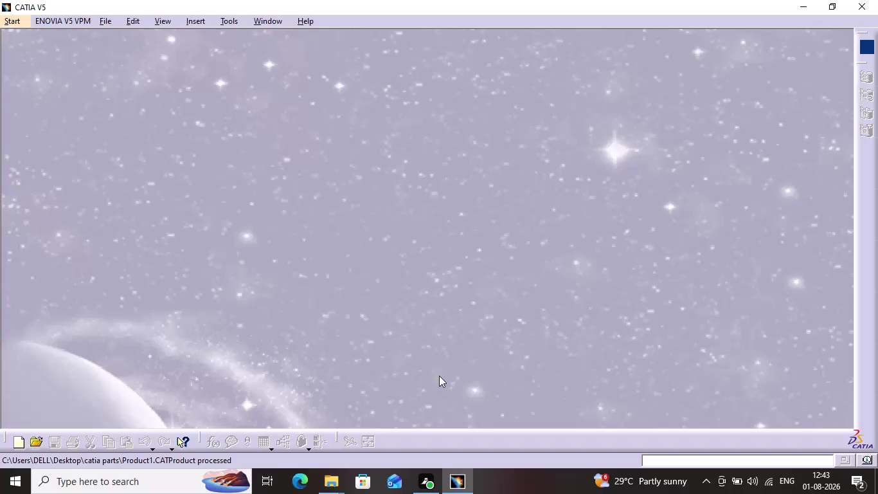
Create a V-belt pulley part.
Create a new Part Design part, keeping the default name Part1.
click(4, 21)
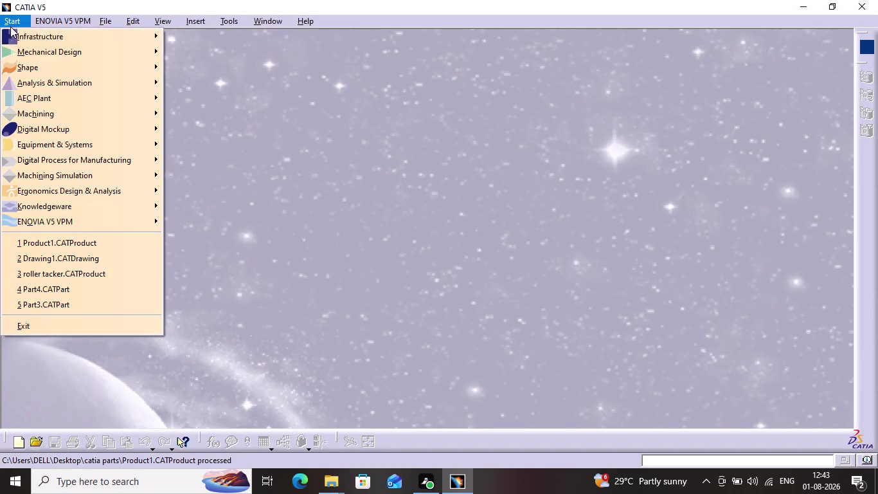
click(41, 56)
click(238, 53)
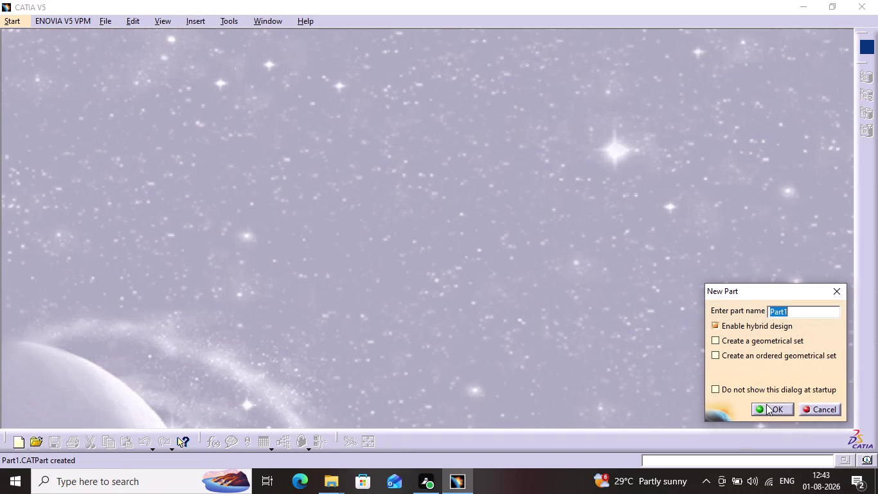
click(766, 404)
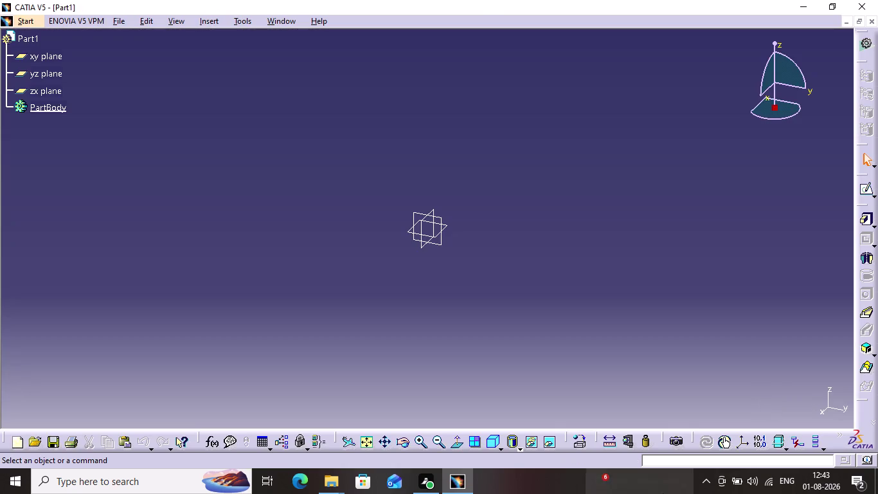
Start a sketch on Part1's yz plane and activate the Profile tool.
click(436, 218)
click(863, 194)
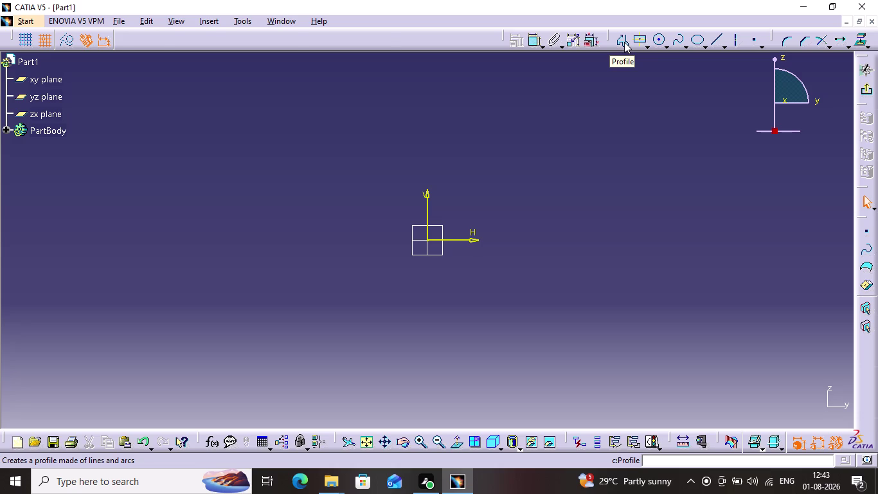
click(624, 42)
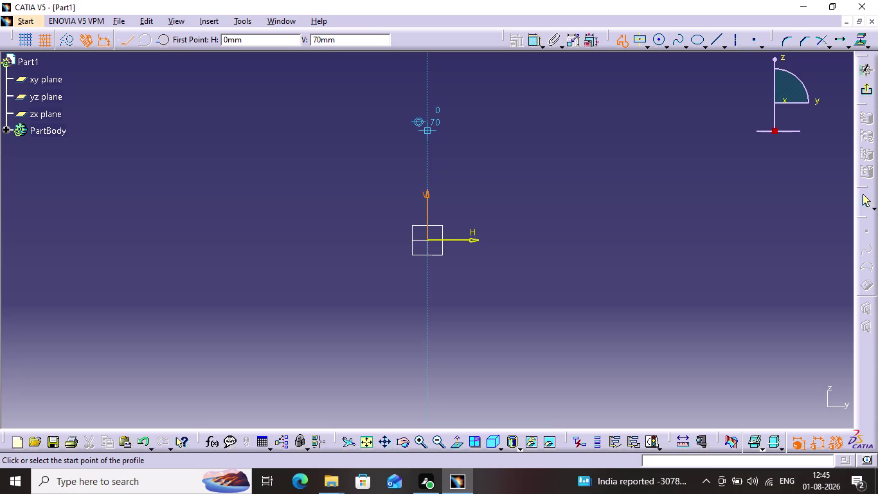
Place the profile's first point at H 0 mm, V 70 mm.
click(427, 129)
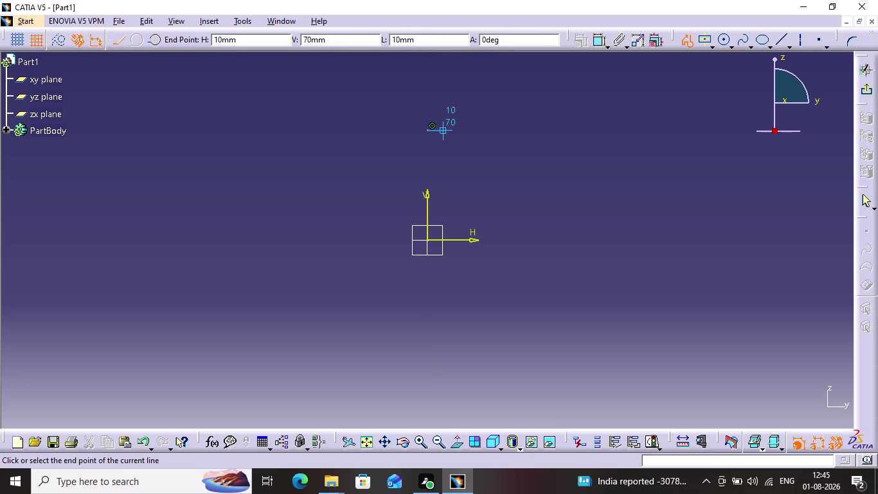
Draw the first tooth through 10,70, 20,90 and 30,90, down to 40,70.
click(438, 132)
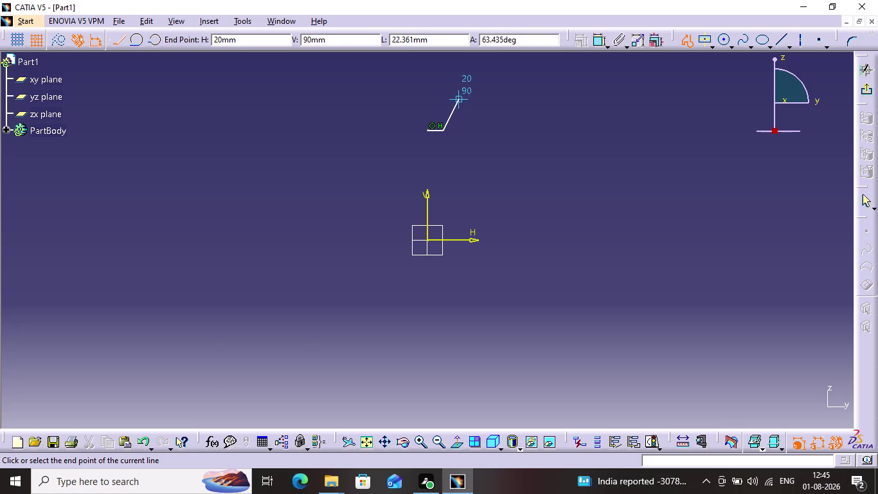
click(453, 104)
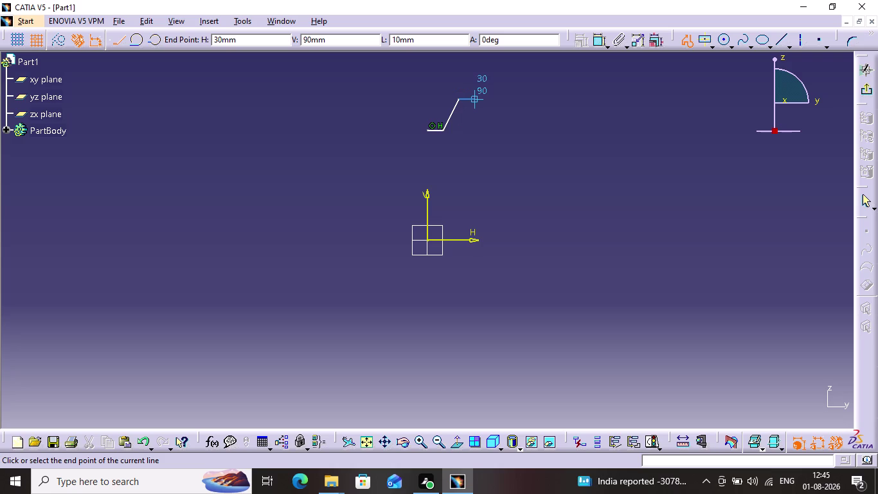
click(470, 100)
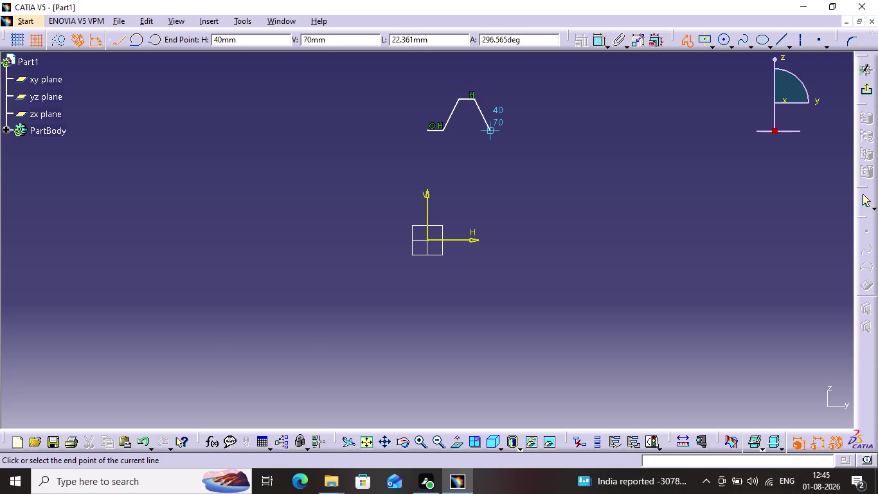
click(490, 129)
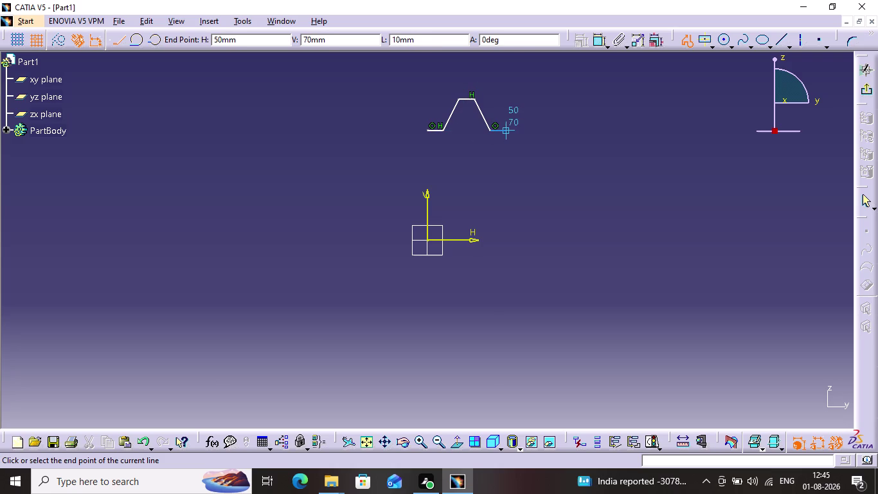
Draw the second tooth via 50,70, 60,90 and 70,90, drop to 70,60, back to 30,60.
click(505, 127)
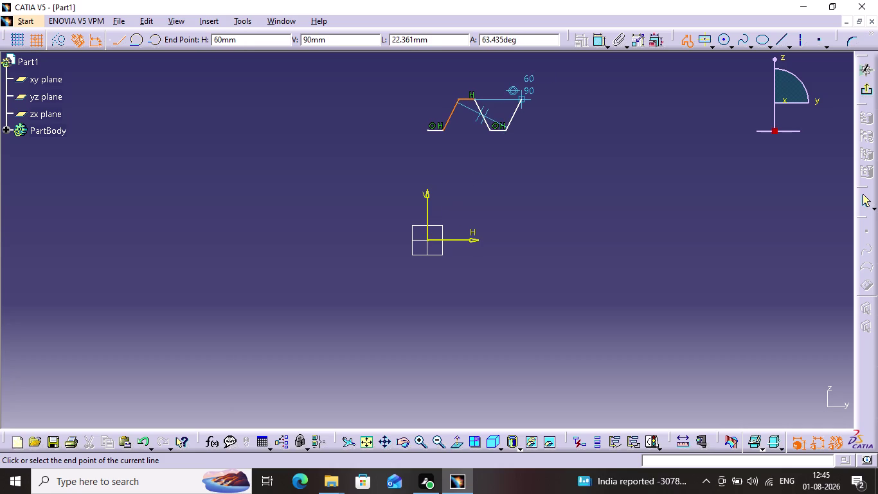
click(523, 100)
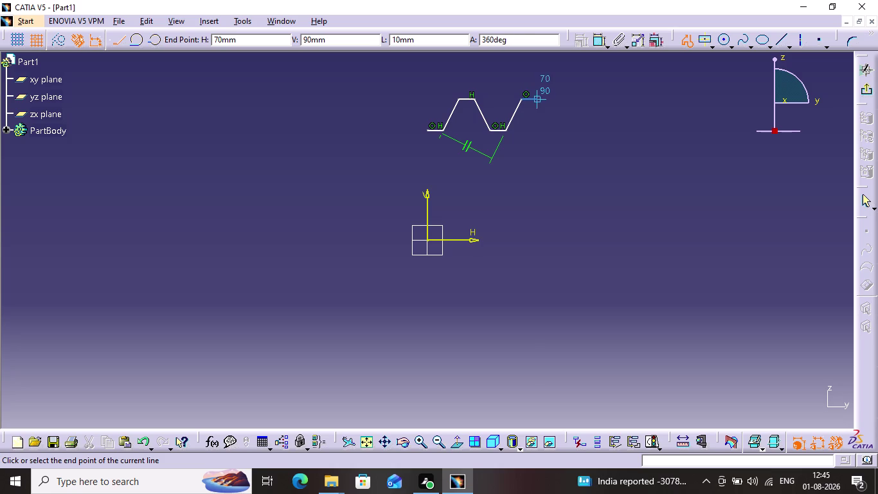
click(532, 99)
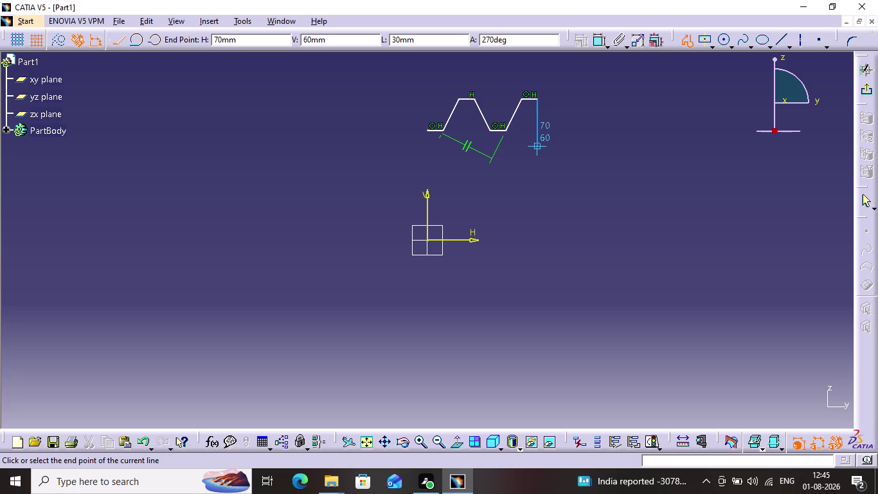
click(536, 151)
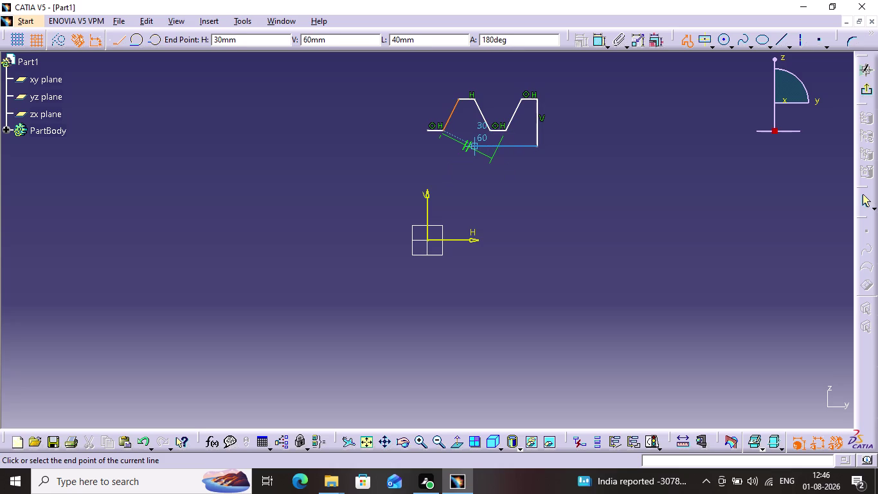
click(480, 144)
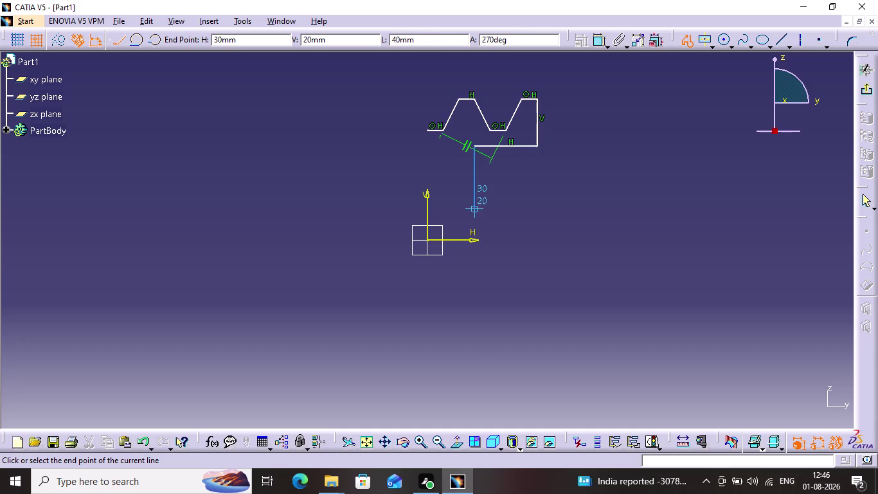
Draw the lower step through 30,20 and 50,20, undoing two misplaced downward lines.
click(468, 212)
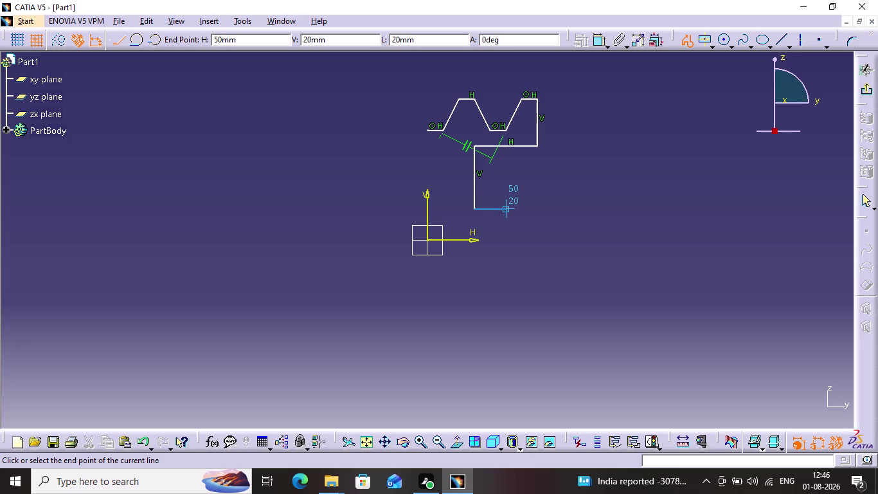
click(502, 209)
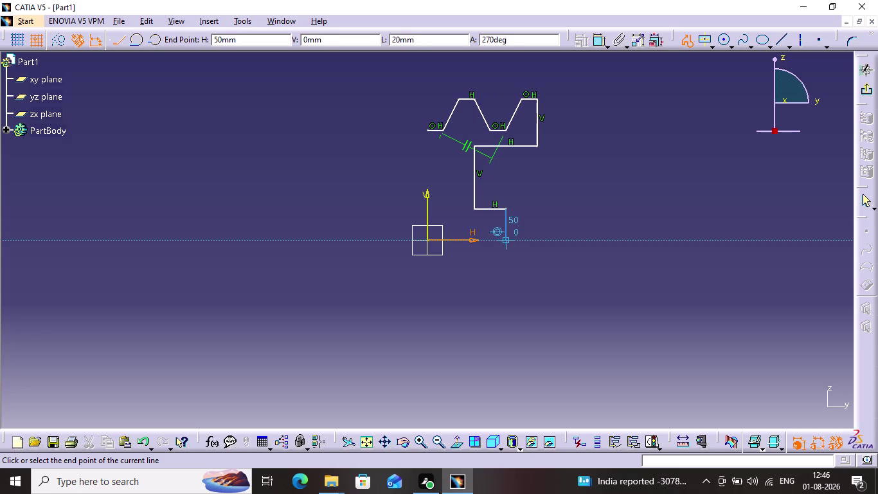
click(504, 238)
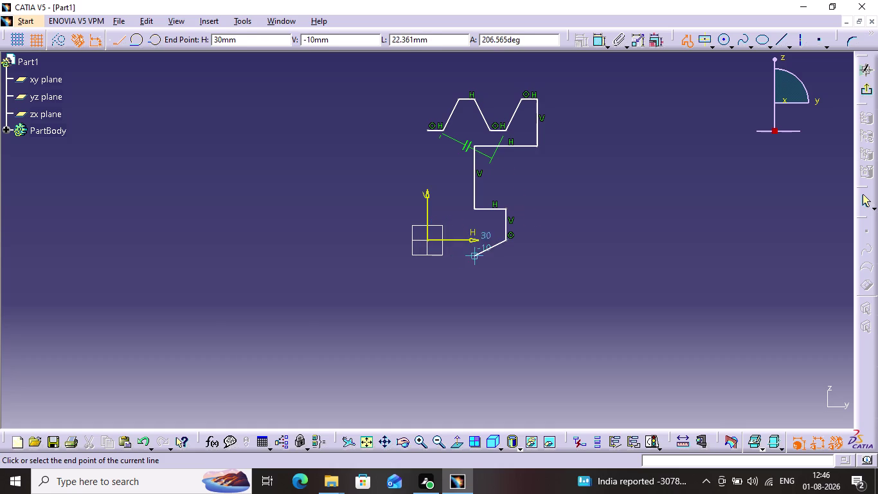
key(ctrl+z)
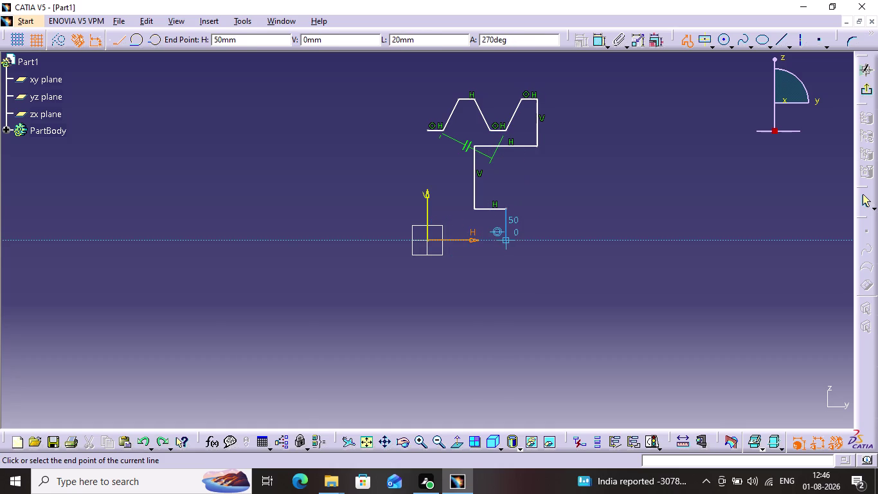
click(505, 237)
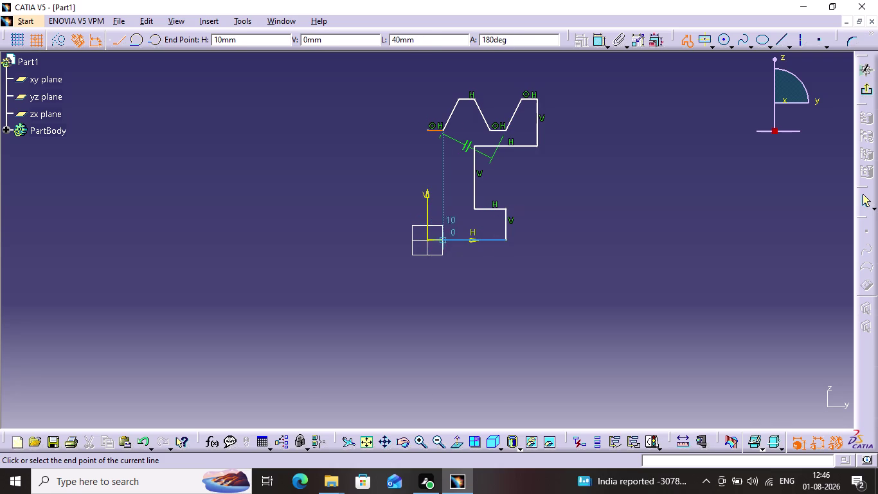
key(ctrl+z)
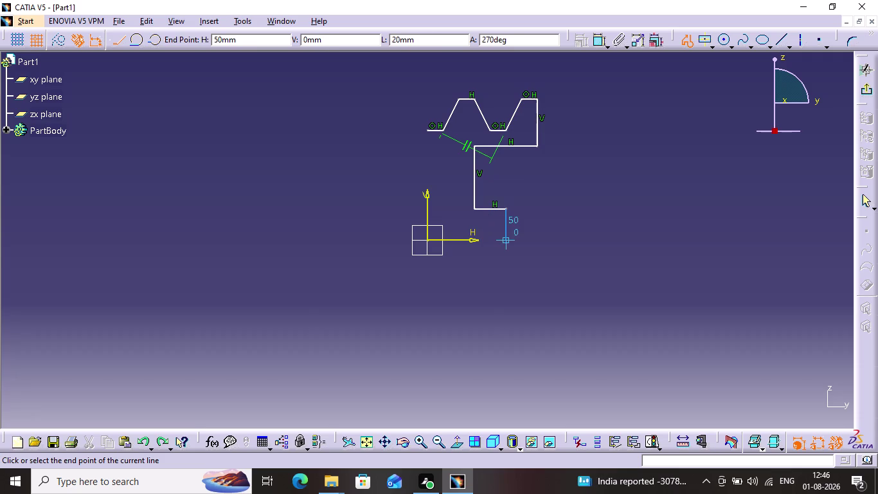
Add a short drop and a bottom line ending at 0,10, closing the 13-line profile.
click(504, 231)
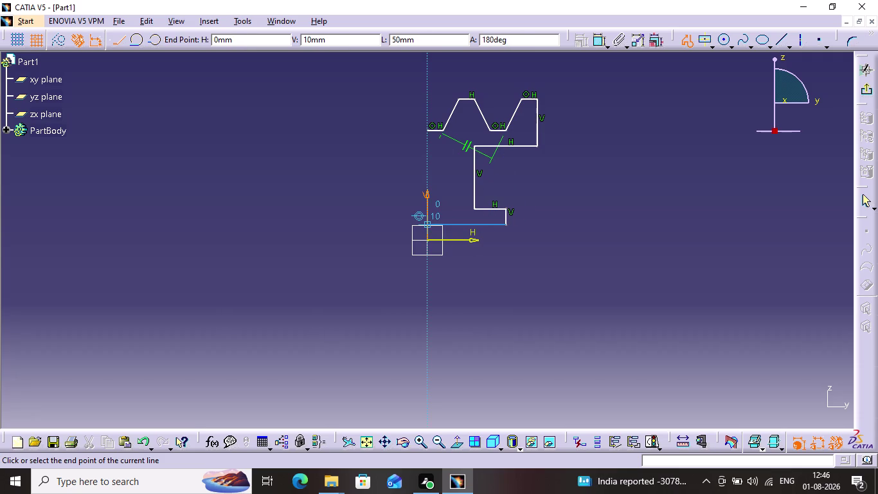
click(427, 223)
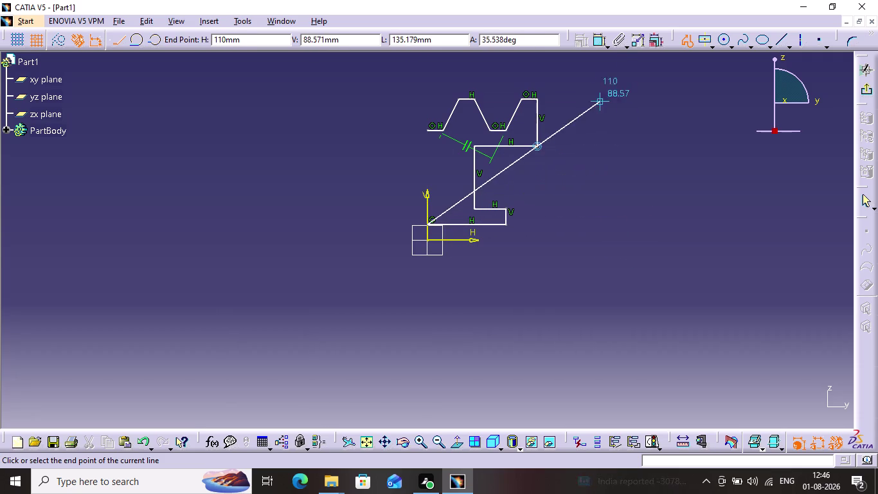
click(688, 37)
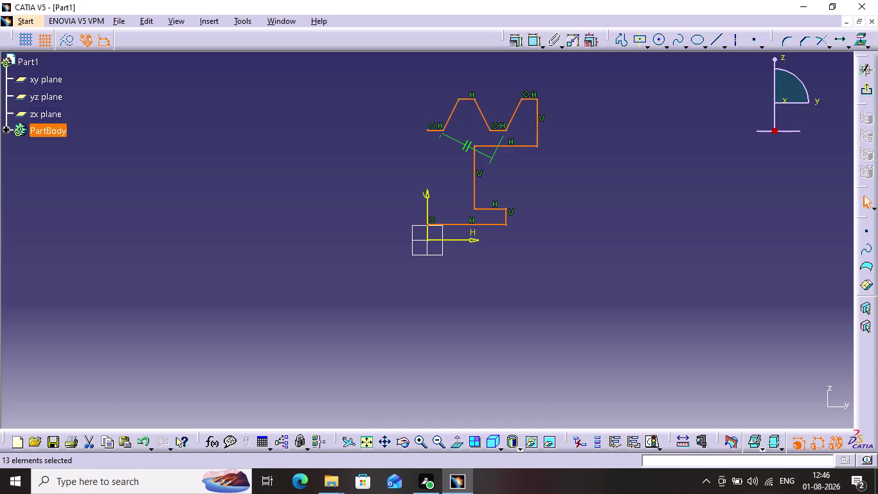
click(612, 205)
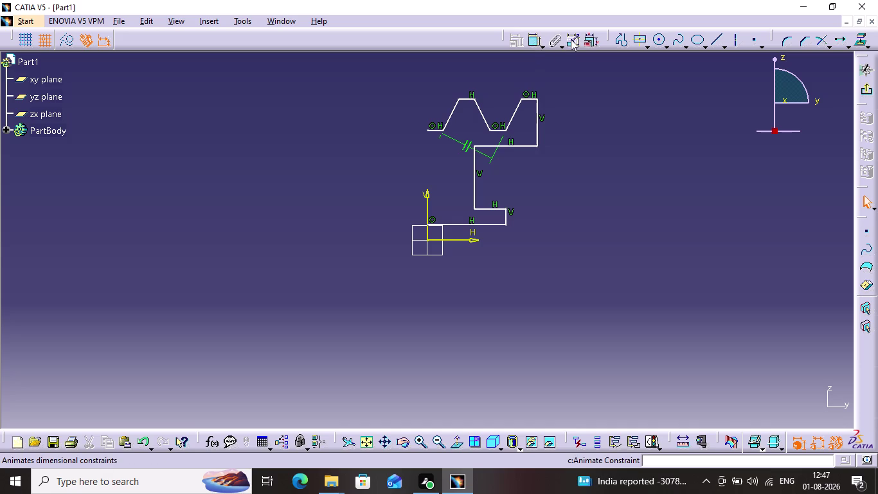
Constrain the right vertical edge below the second tooth to 25 mm.
click(533, 44)
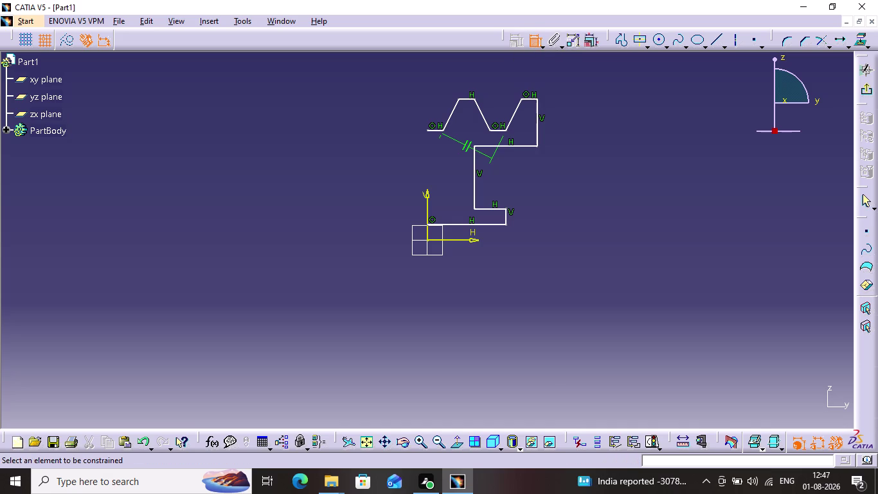
click(535, 135)
click(584, 128)
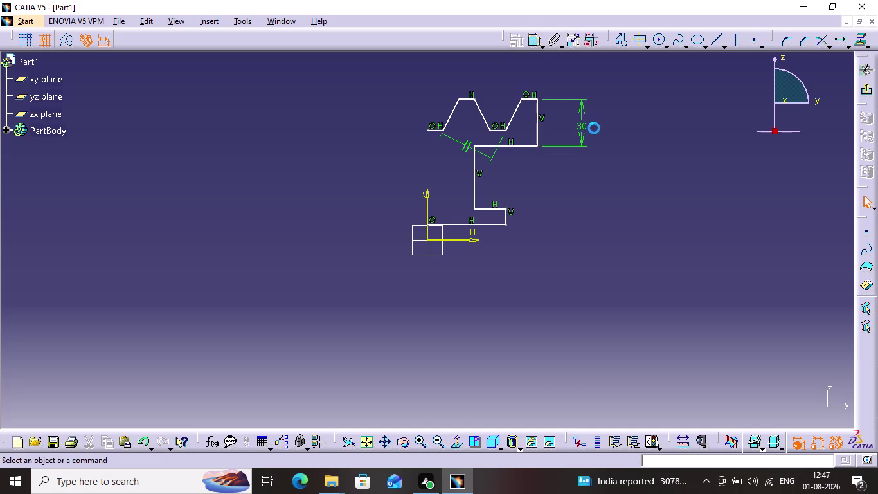
click(593, 127)
double_click(583, 126)
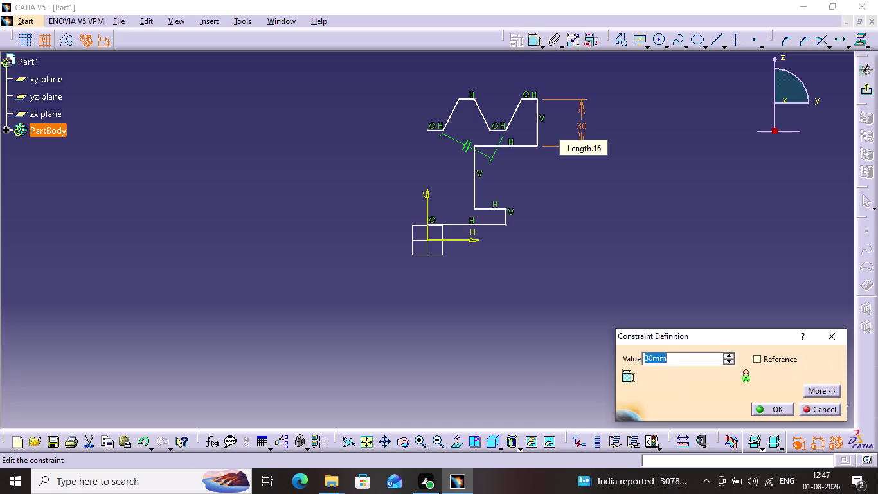
key(2)
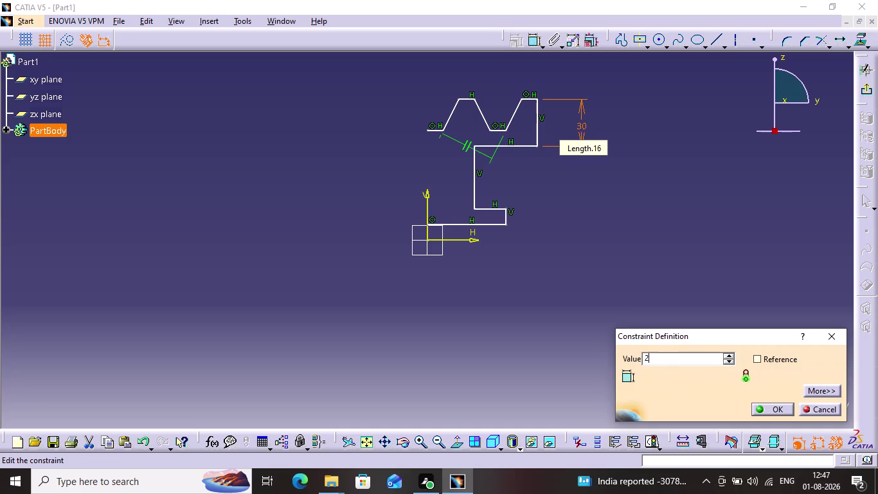
key(5)
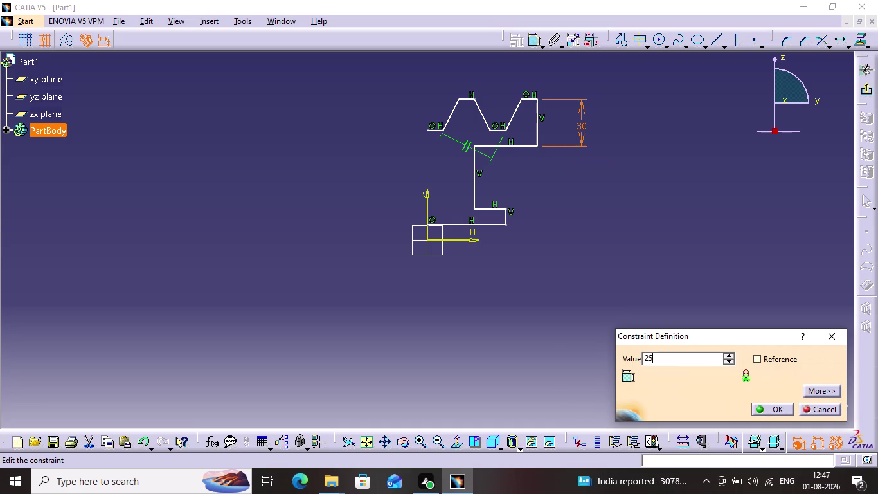
key(Return)
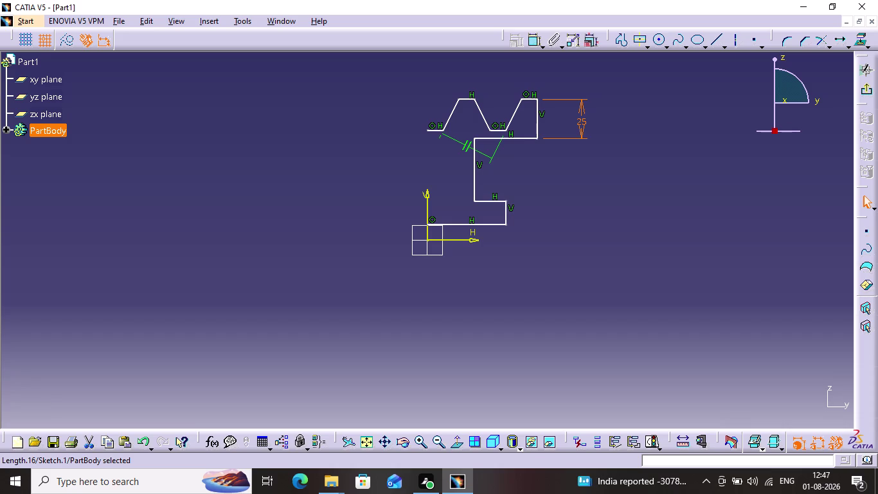
click(473, 239)
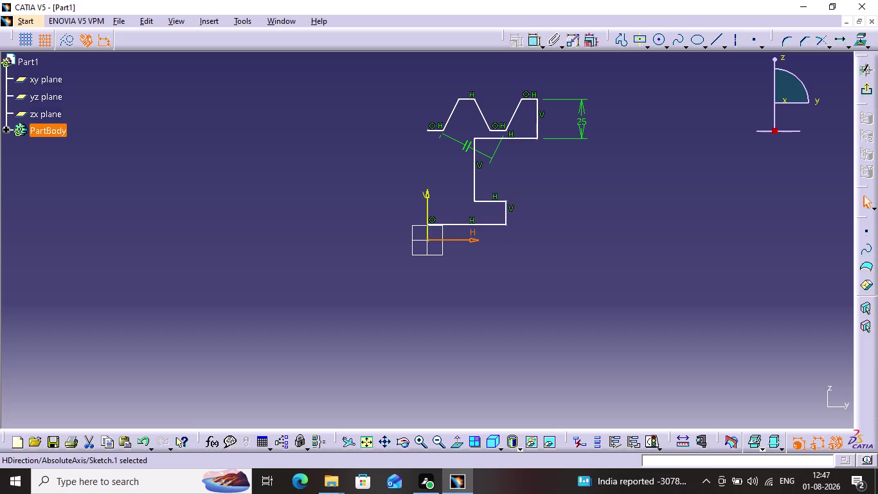
Dimension the lower step's top line from the horizontal axis, placed to the right.
double_click(530, 37)
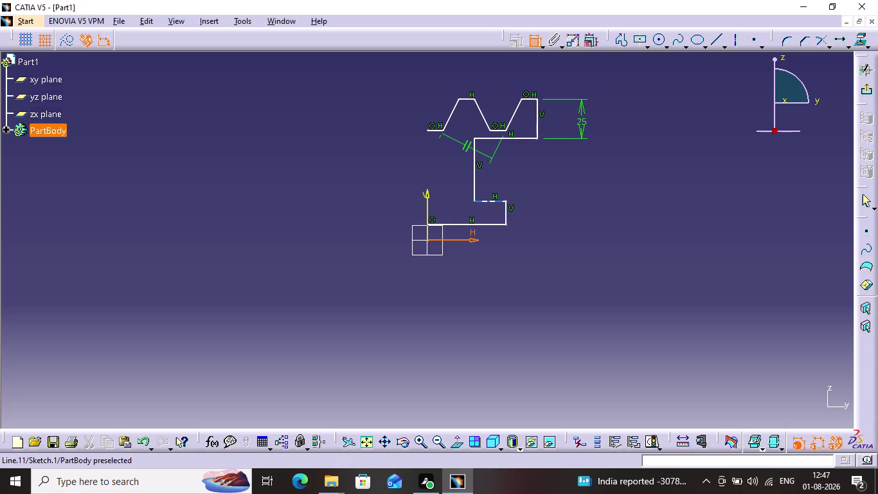
click(496, 201)
click(470, 239)
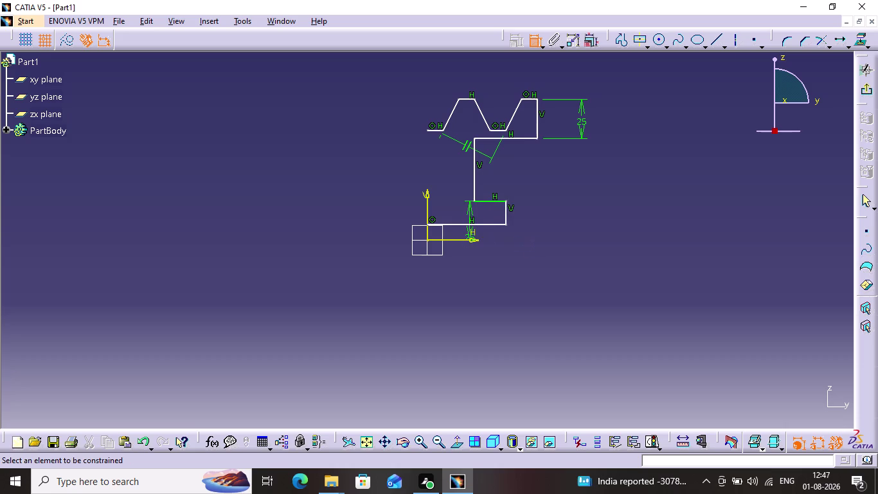
drag(468, 215, 586, 215)
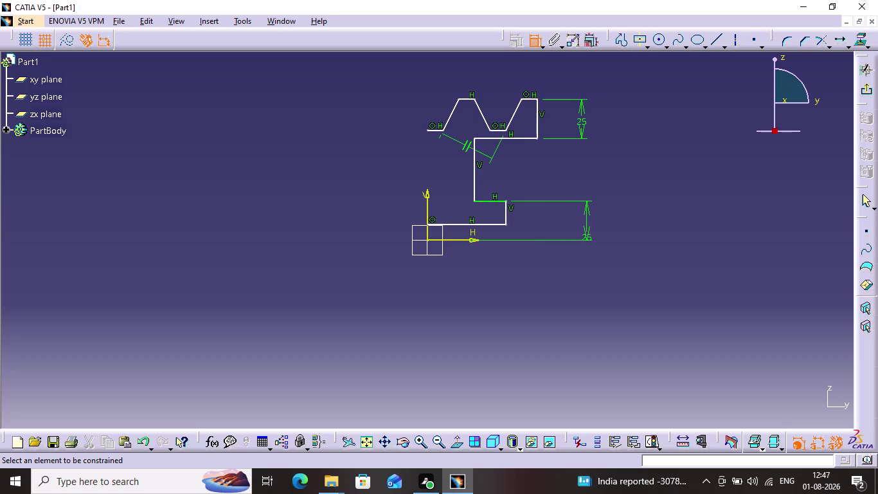
drag(585, 214, 590, 215)
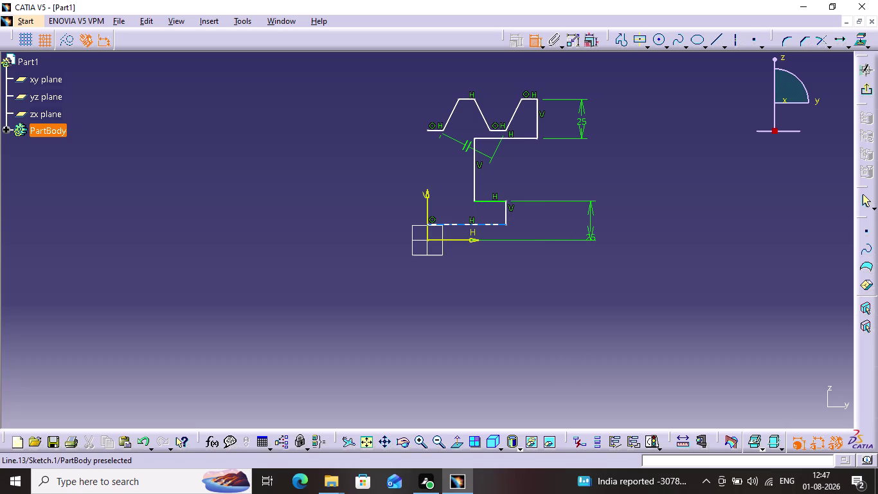
Set the bottom line 12.5 mm above the horizontal axis.
click(490, 223)
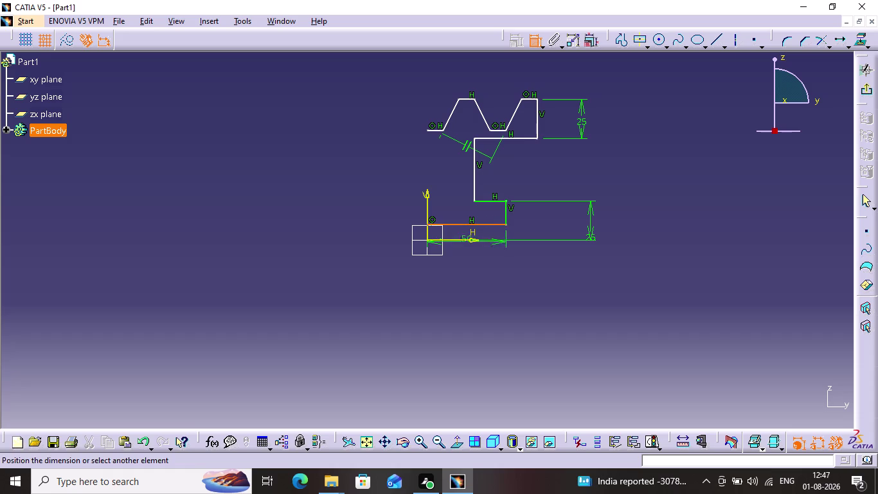
click(471, 238)
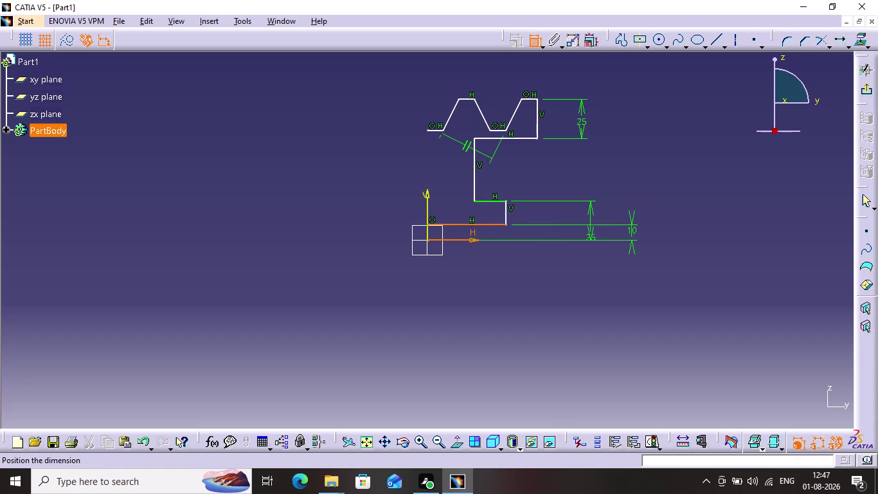
click(638, 235)
double_click(637, 232)
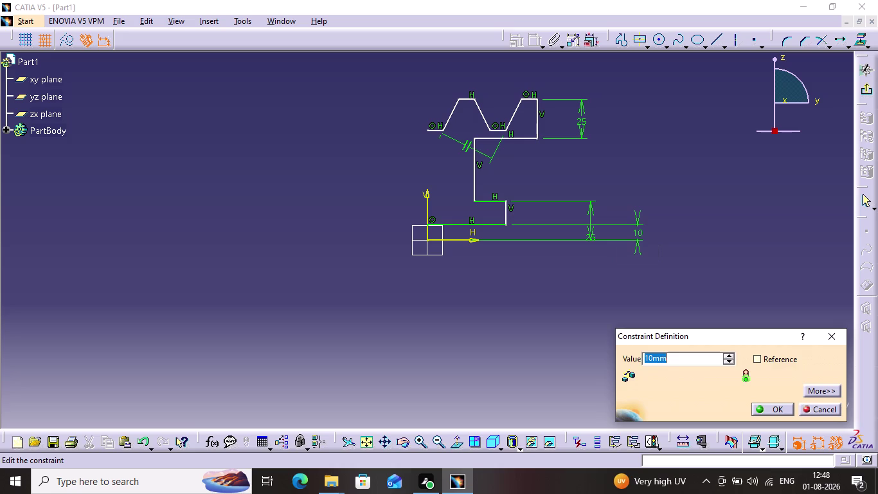
text(1)
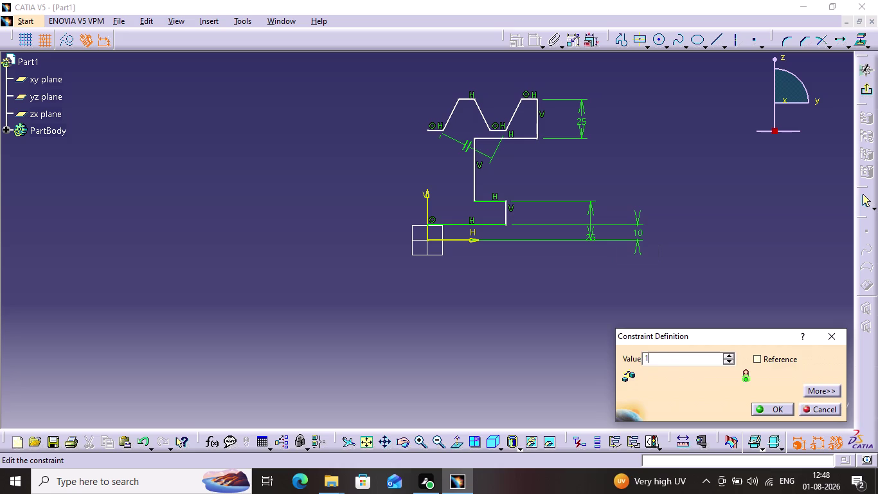
text(2)
text(.)
text(5)
key(Return)
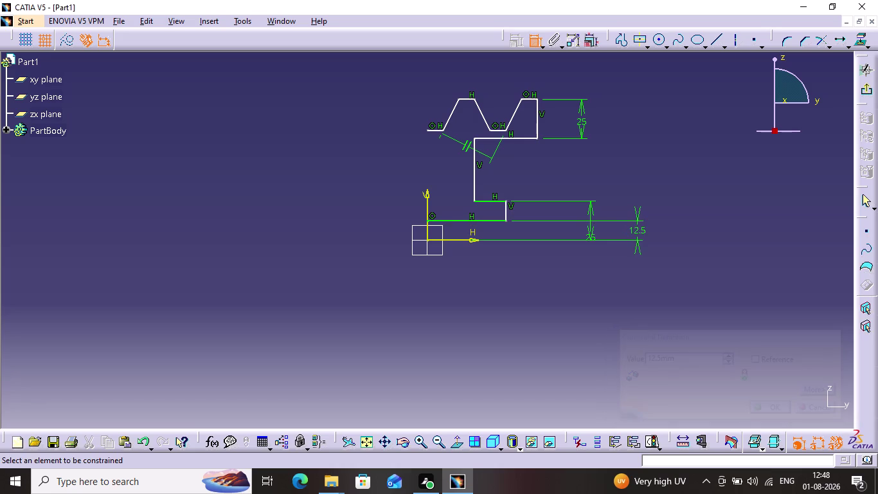